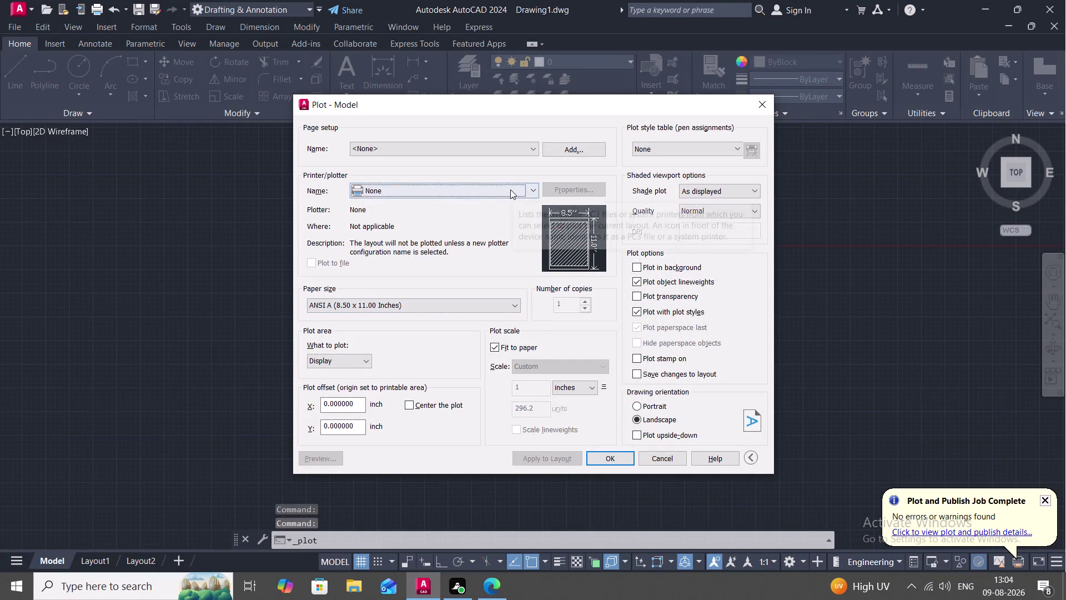
Choose AutoCAD PDF (High Quality Print).pc3 as the plotter and set What to plot to Window.
click(510, 189)
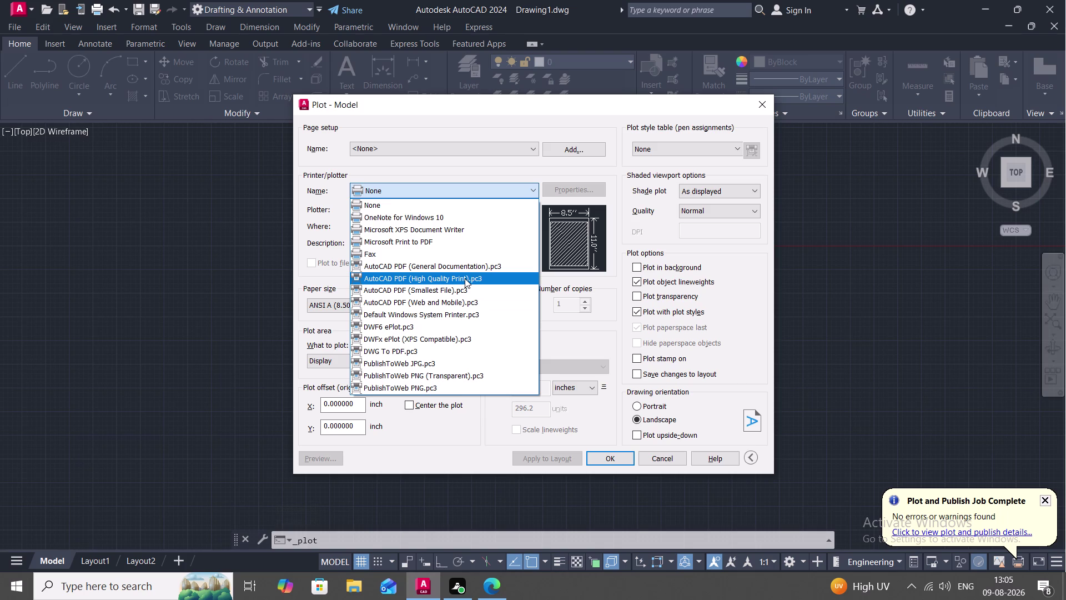
click(464, 278)
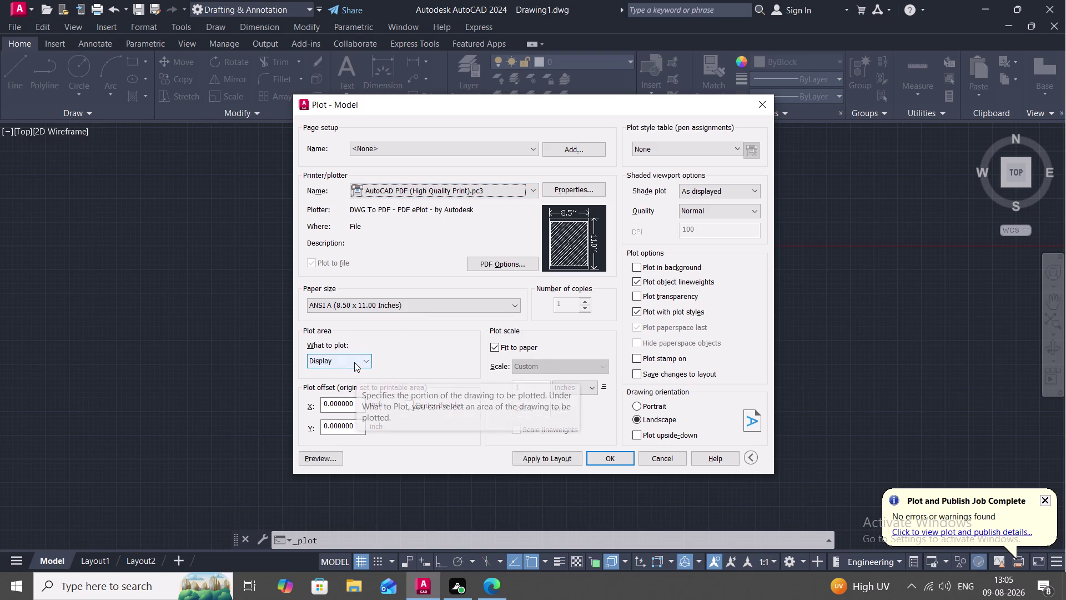
click(355, 362)
click(359, 397)
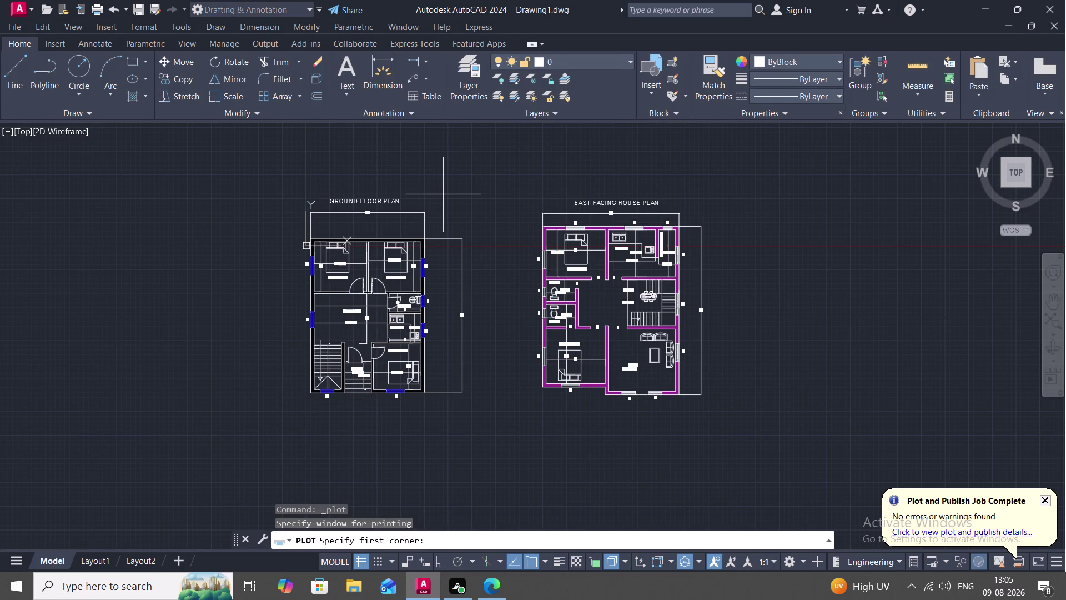
Pick two opposite corners of a window around the East Facing House Plan.
click(494, 158)
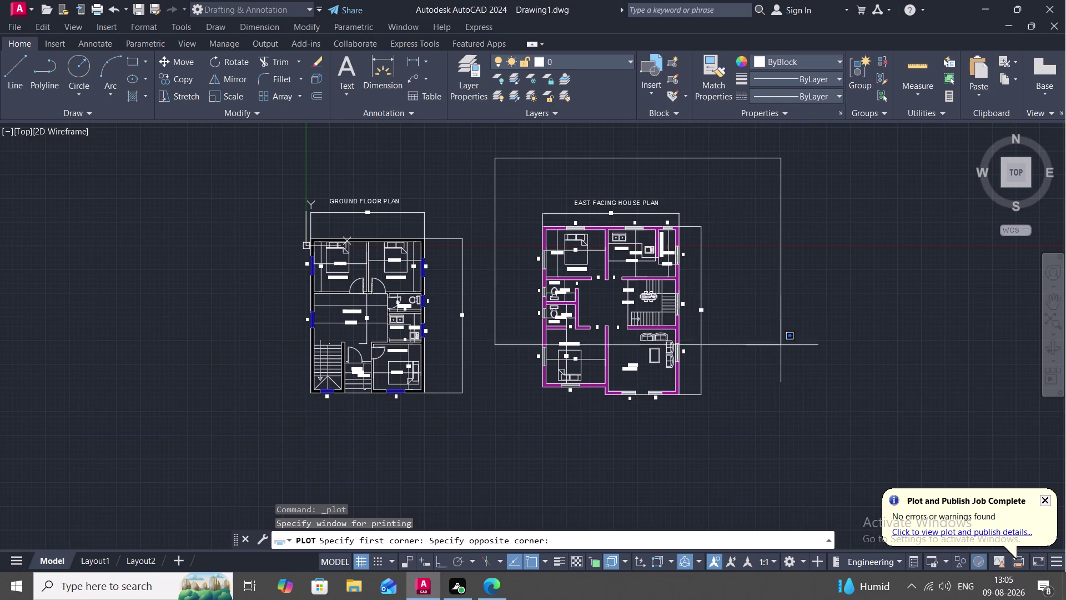
click(784, 442)
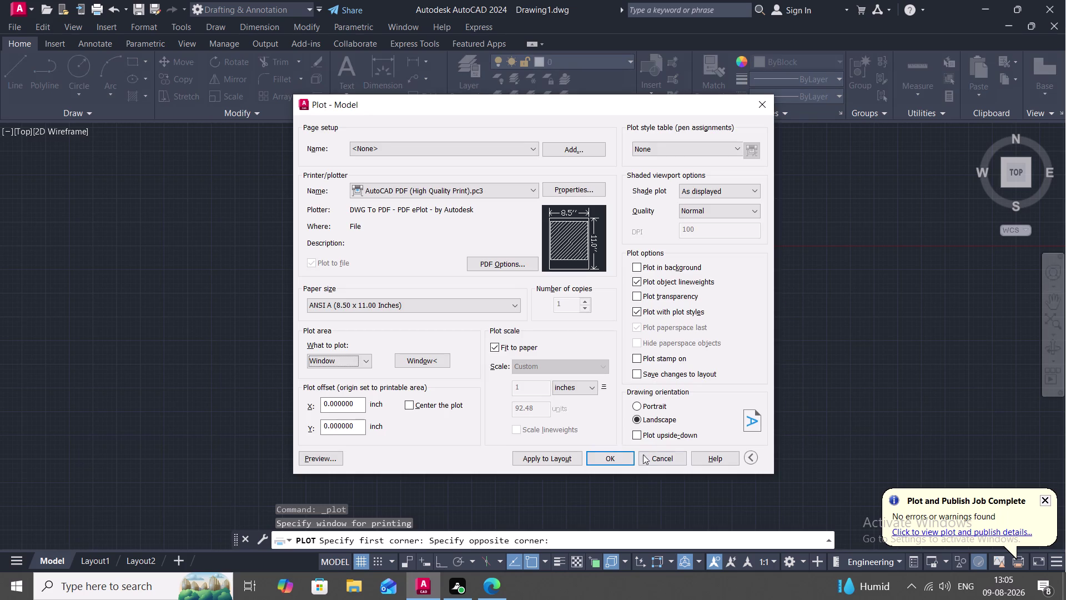
Set the drawing orientation to Portrait and confirm the plot with OK.
click(639, 403)
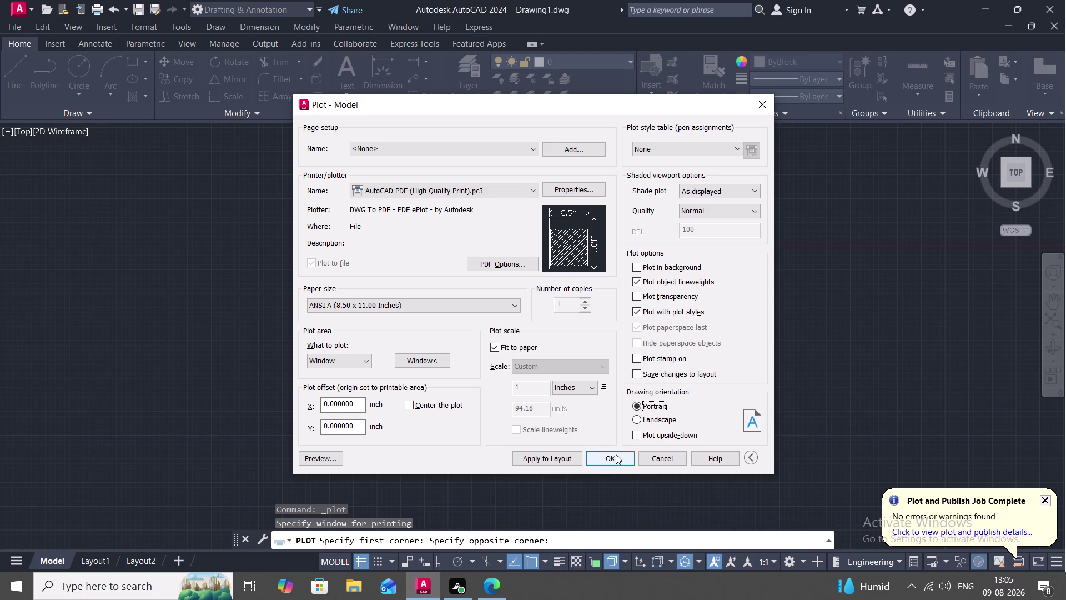
click(615, 454)
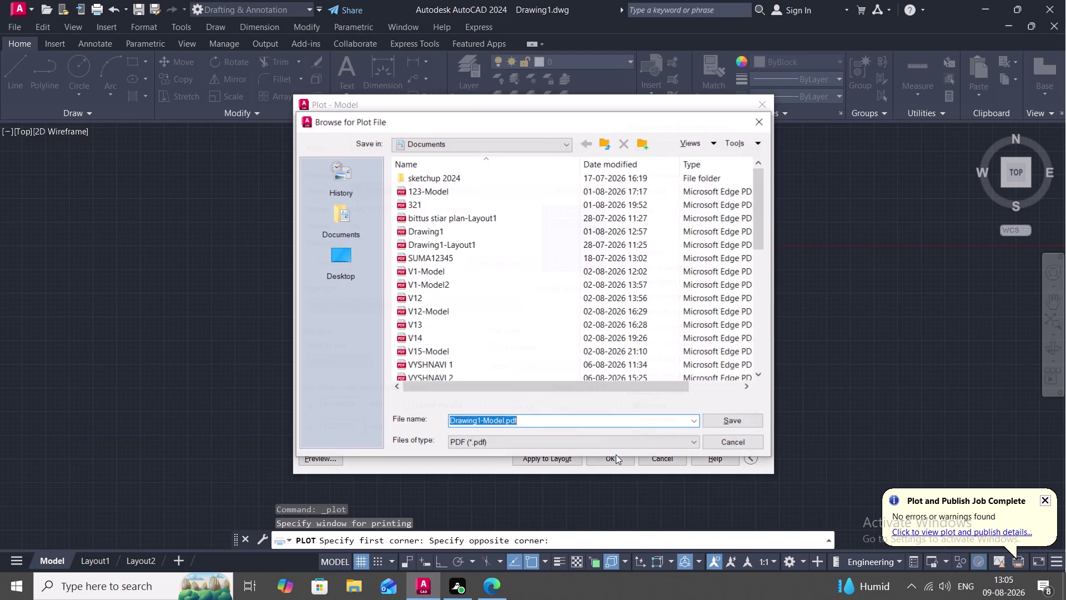
Replace the default file name with 'VYSHNAVI 6 2' and save the PDF.
click(578, 416)
key(BackSpace)
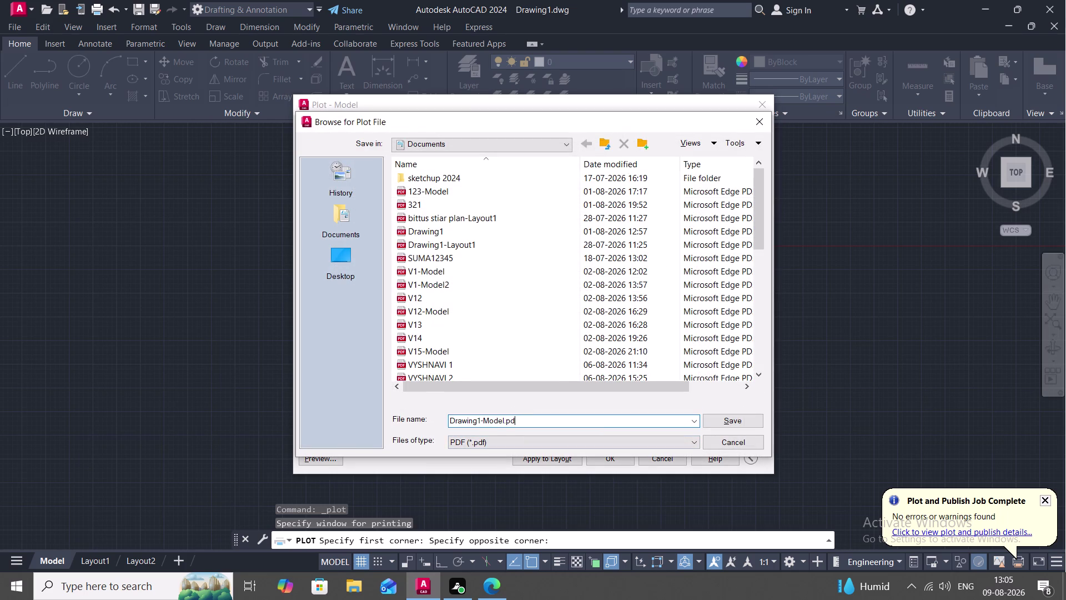
key(BackSpace)
key(BackSpace)
key(BackSpace)
key(BackSpace)
key(BackSpace)
key(BackSpace)
key(BackSpace)
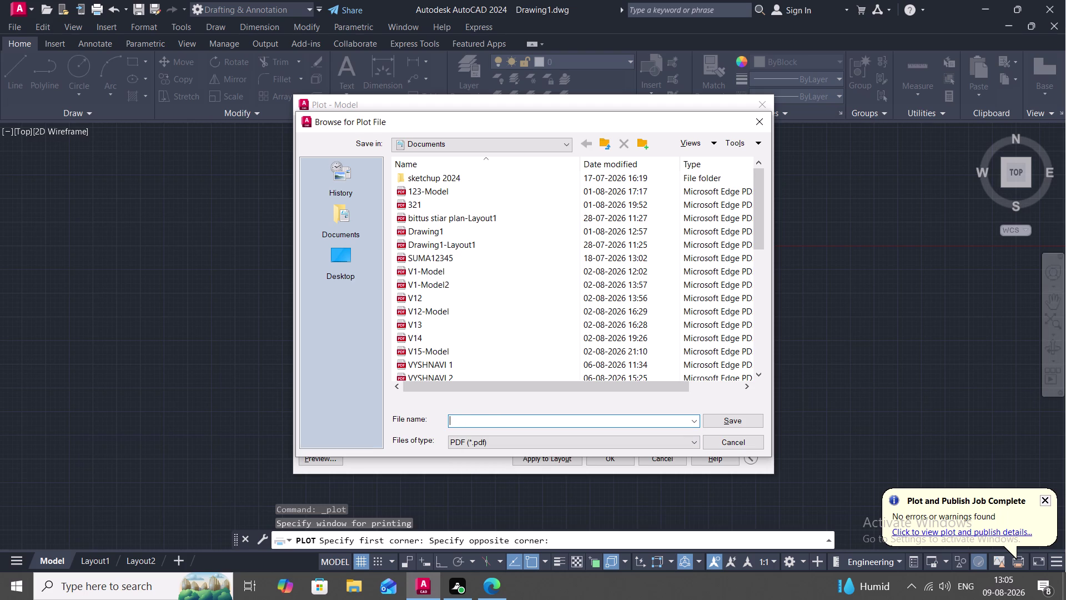
text(VYSHN)
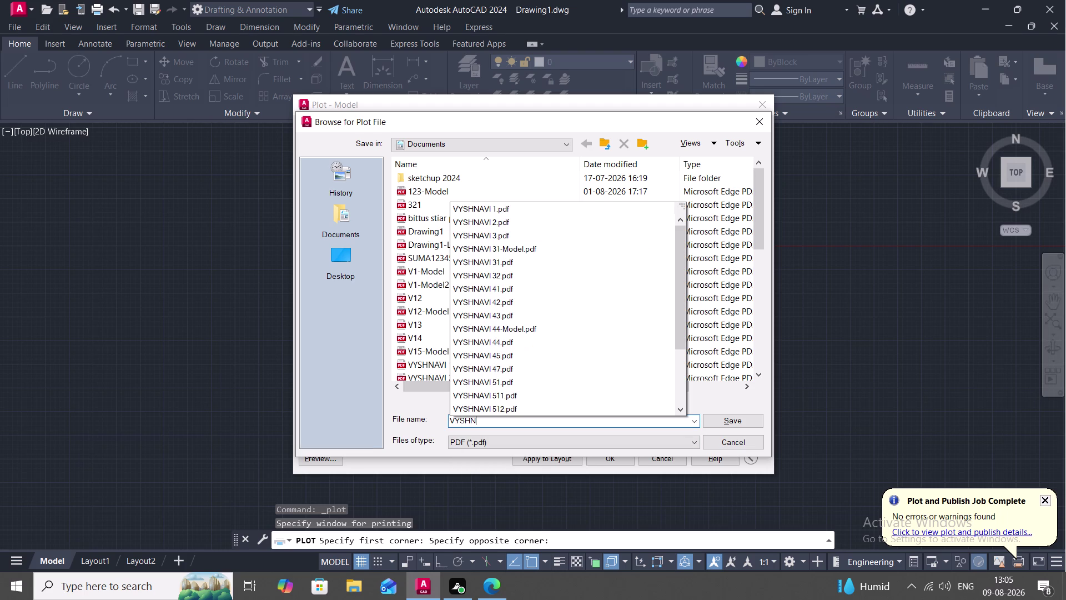
text(VAI)
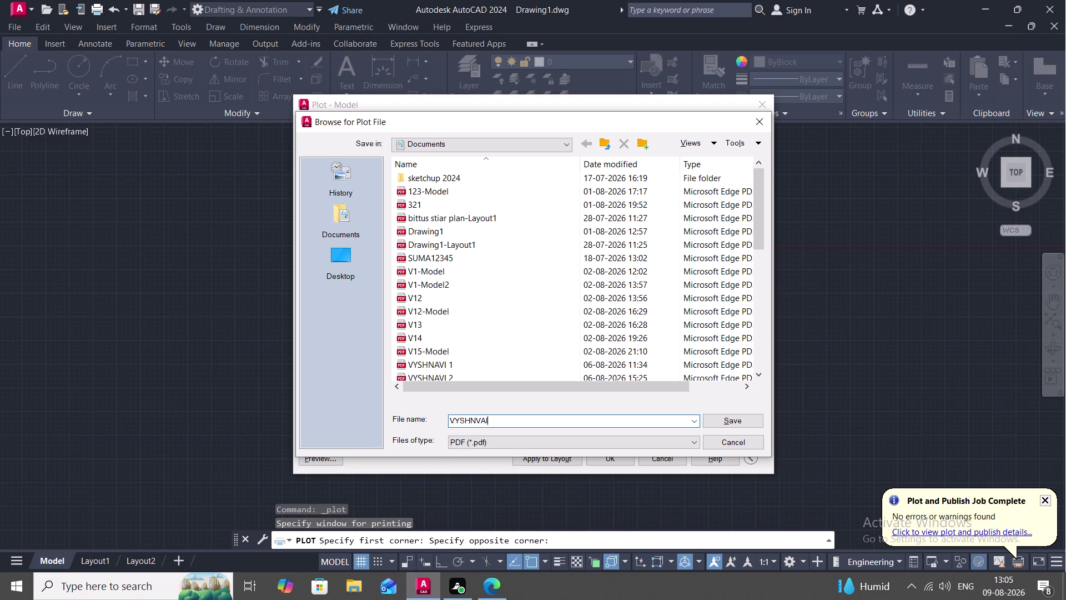
key(BackSpace)
key(BackSpace)
text(I)
key(space)
key(BackSpace)
key(BackSpace)
key(BackSpace)
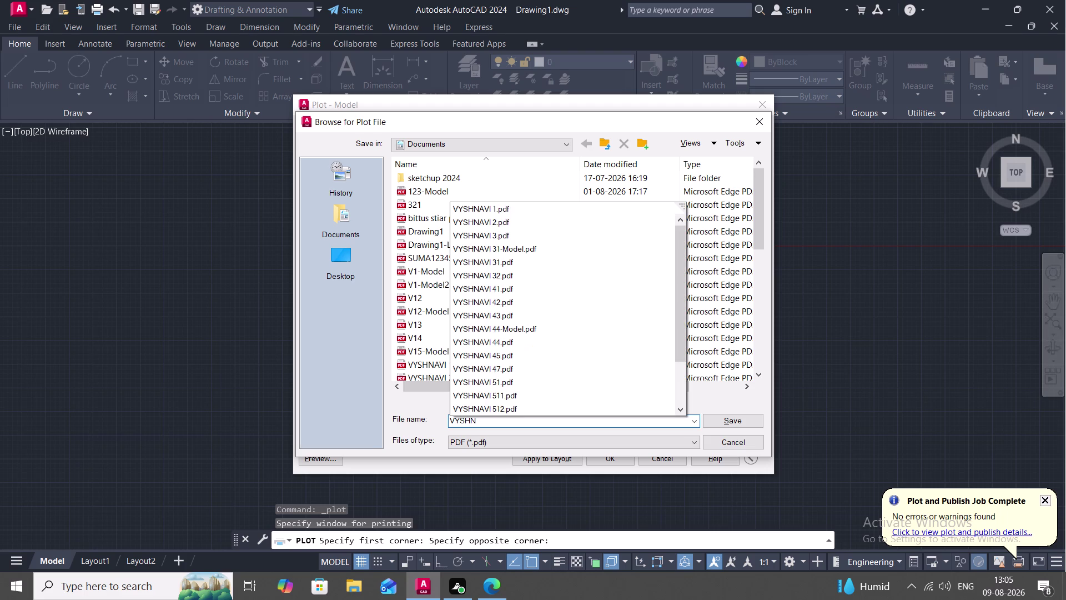
text(AVI)
key(space)
text(6)
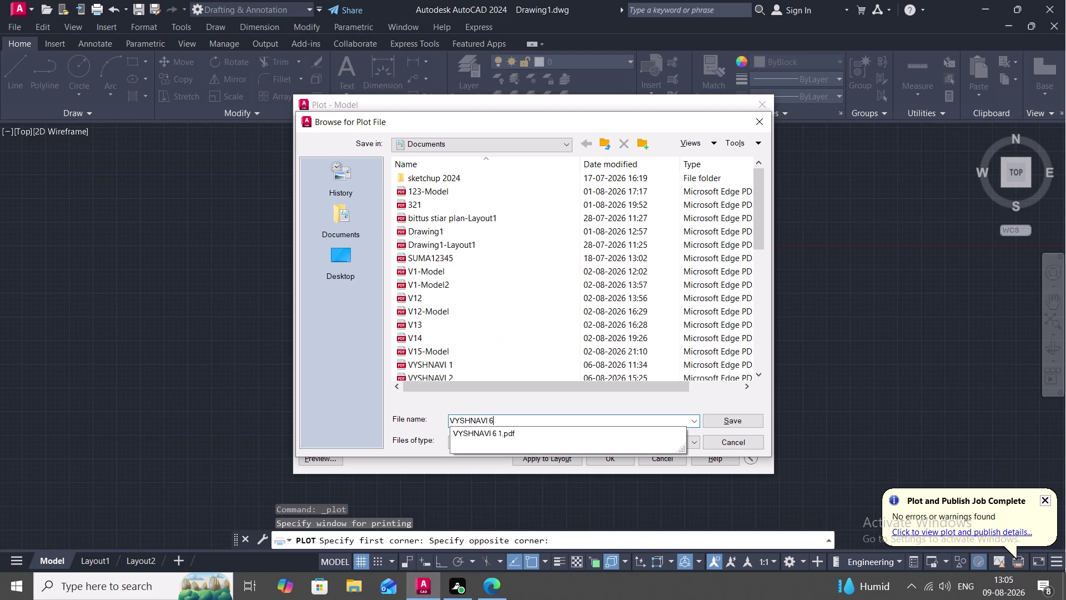
key(space)
key(2)
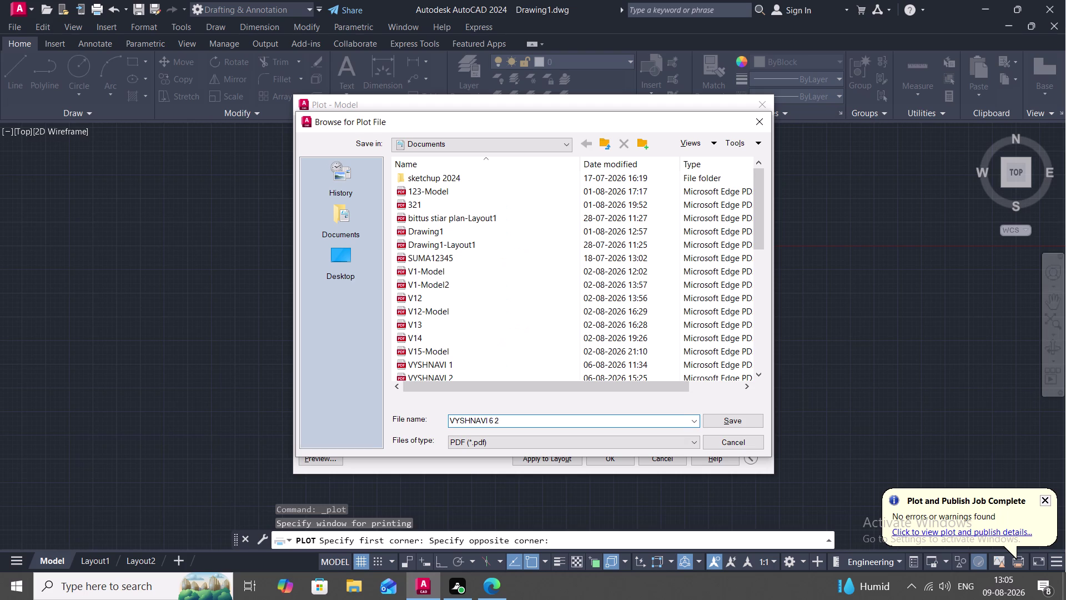
click(720, 417)
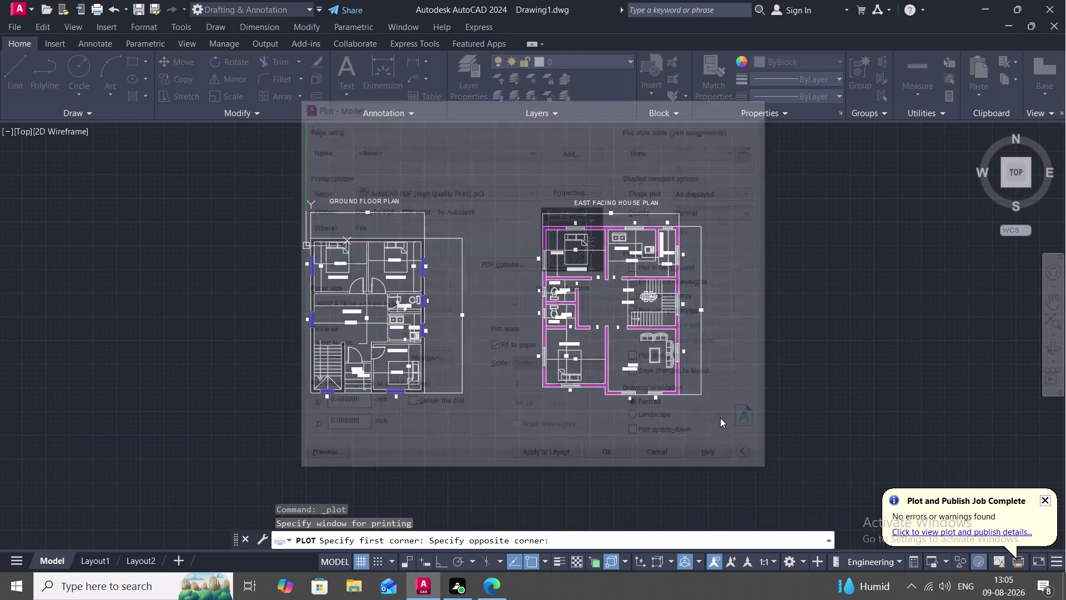